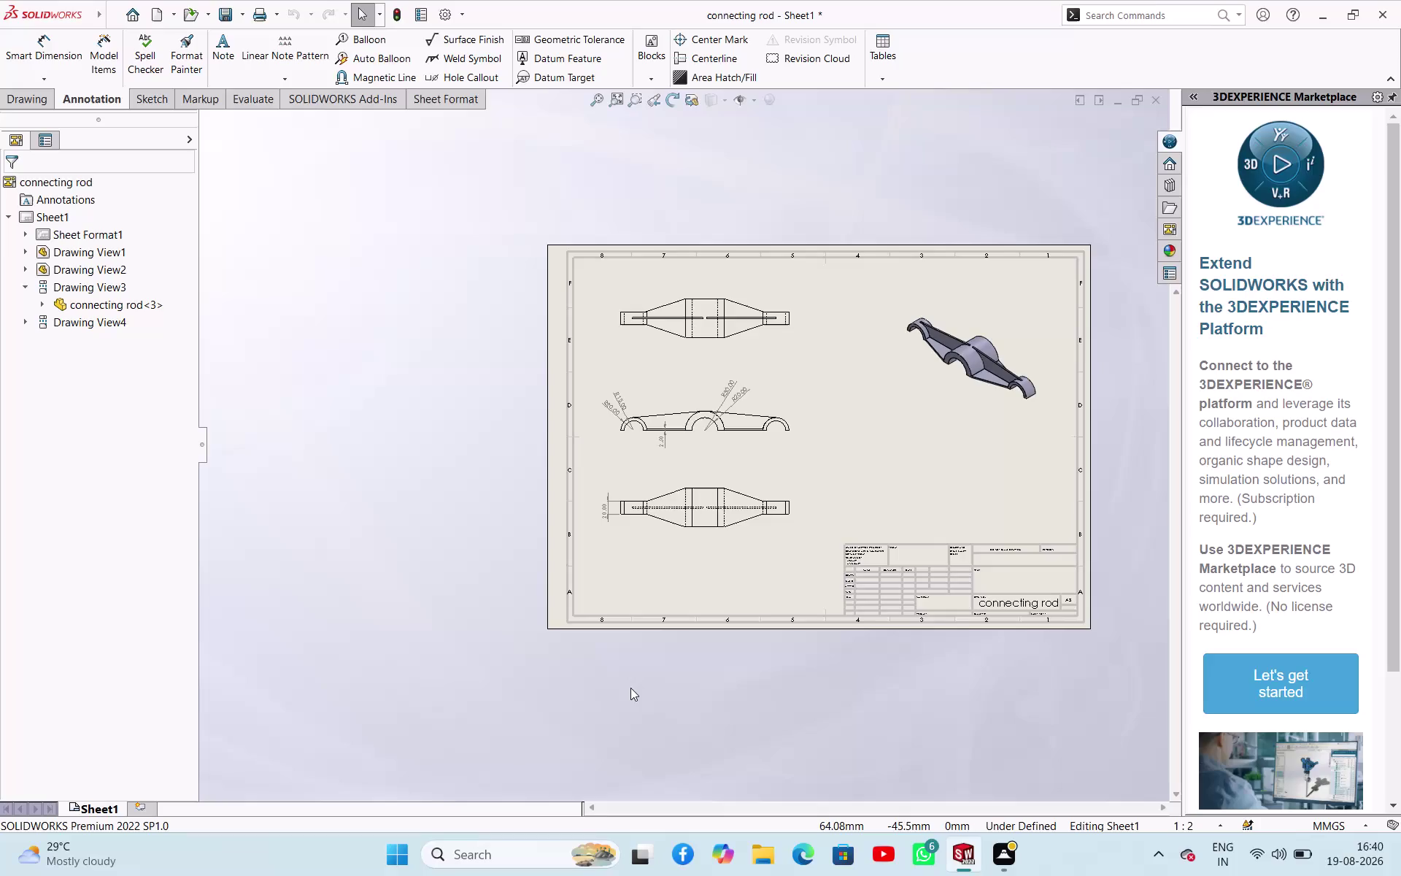
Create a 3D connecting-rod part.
Create a new Part document with Ctrl+N and the Part template.
key(ctrl+n)
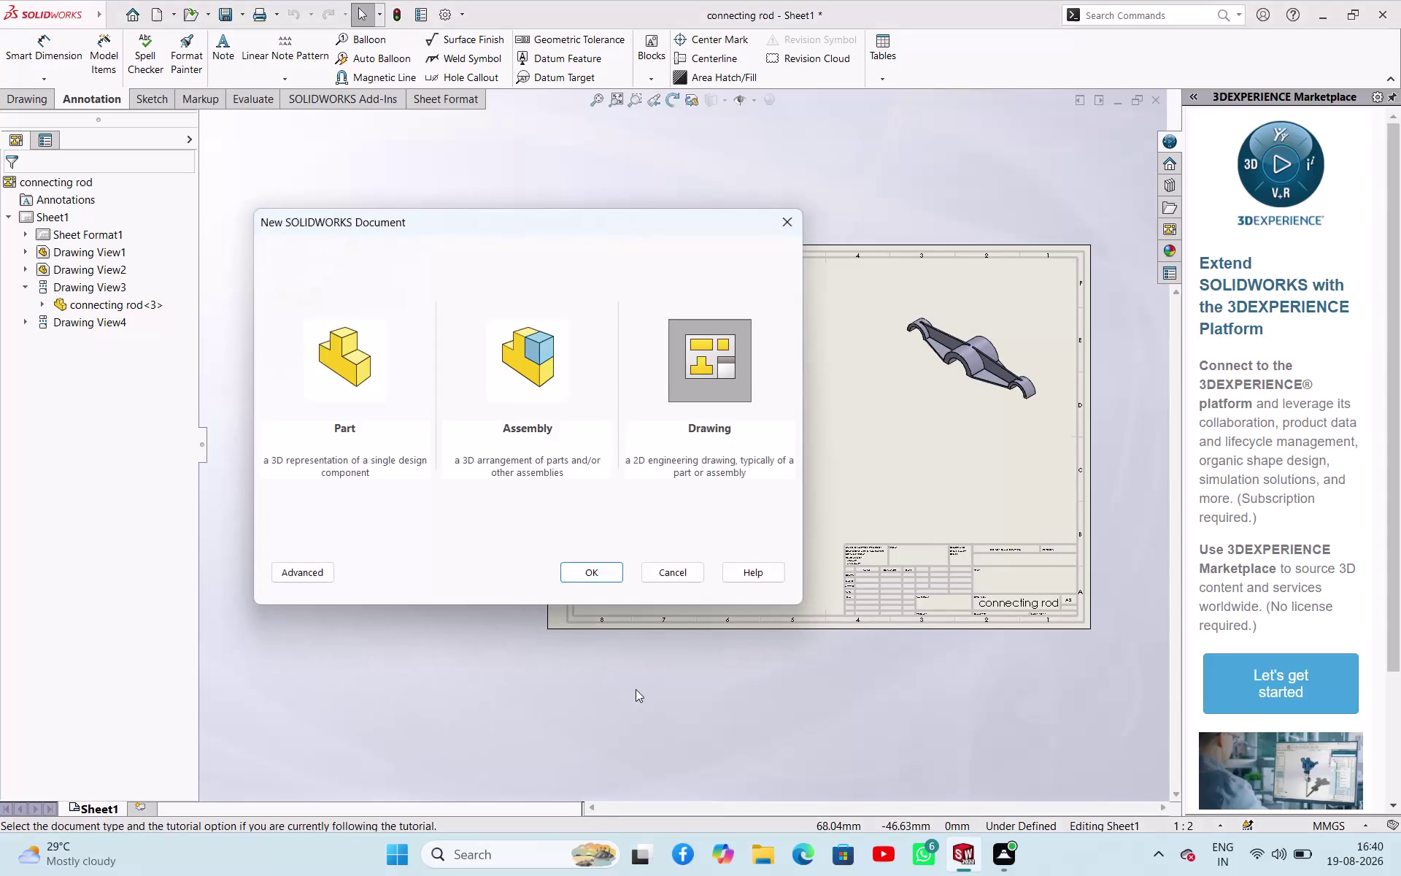
click(319, 376)
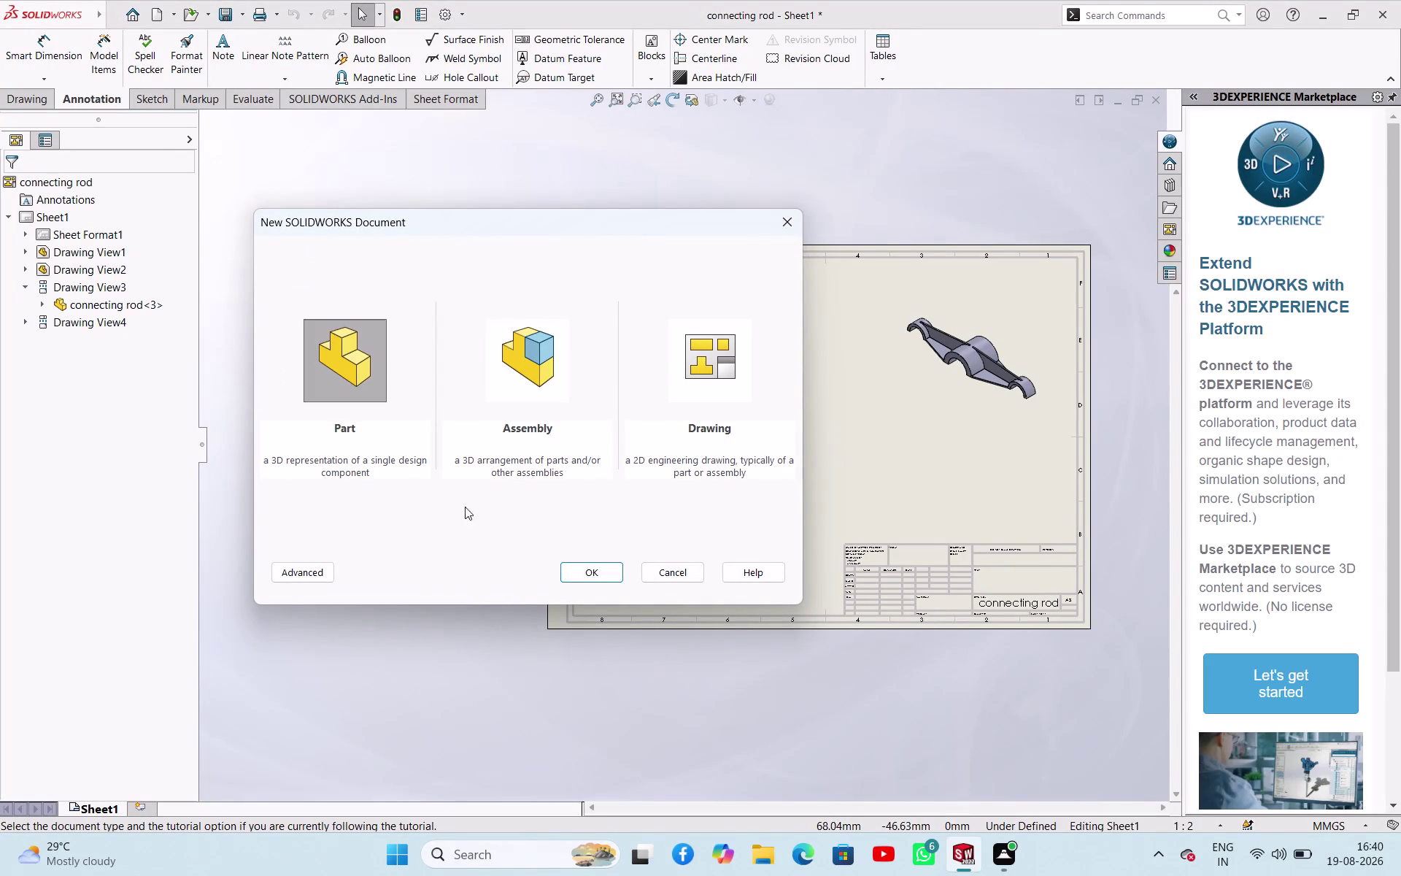
click(571, 565)
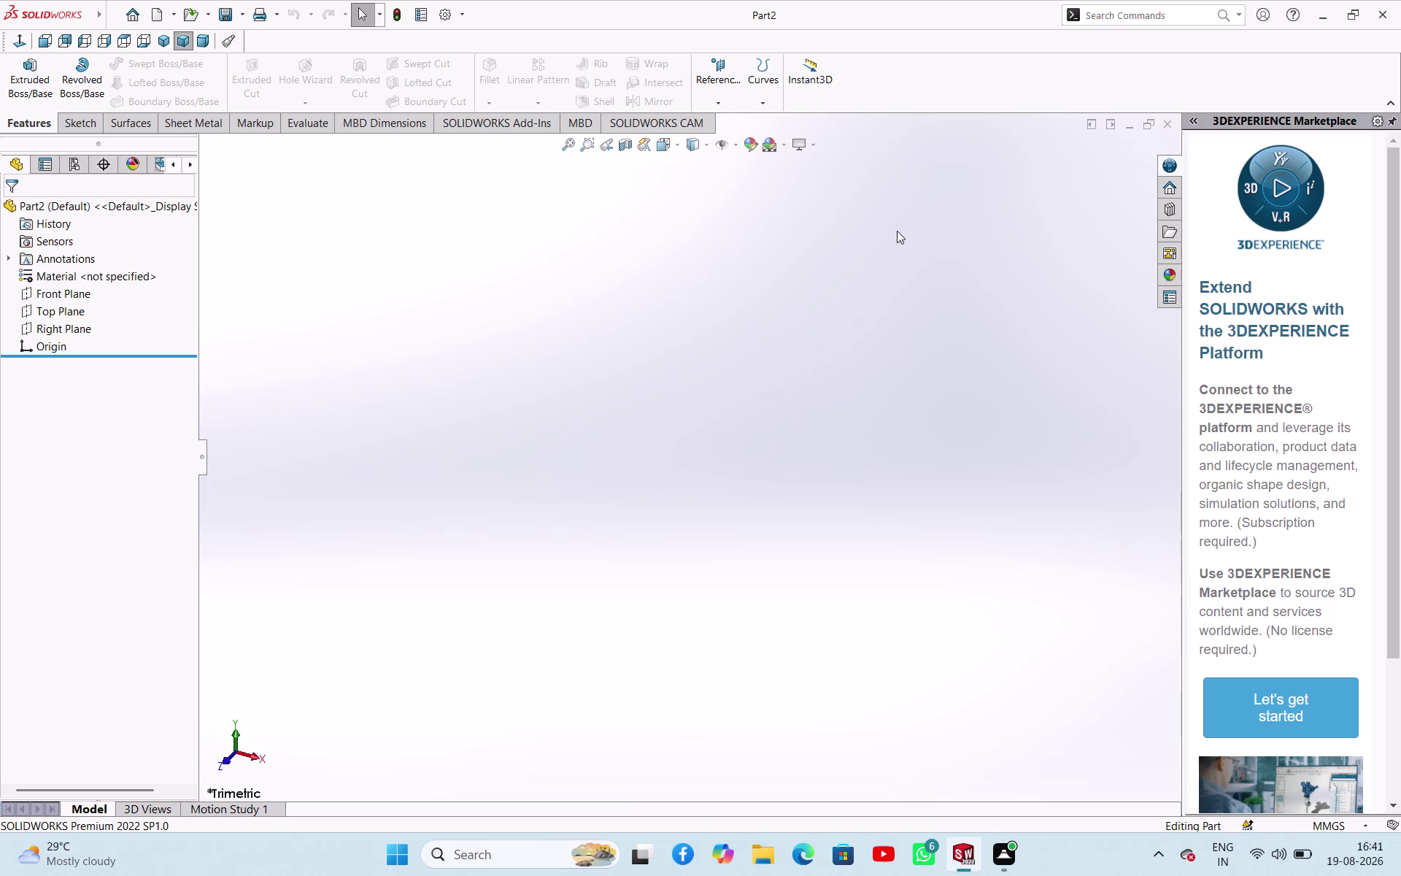
Select the Front Plane of Part2 in the FeatureManager tree.
click(82, 297)
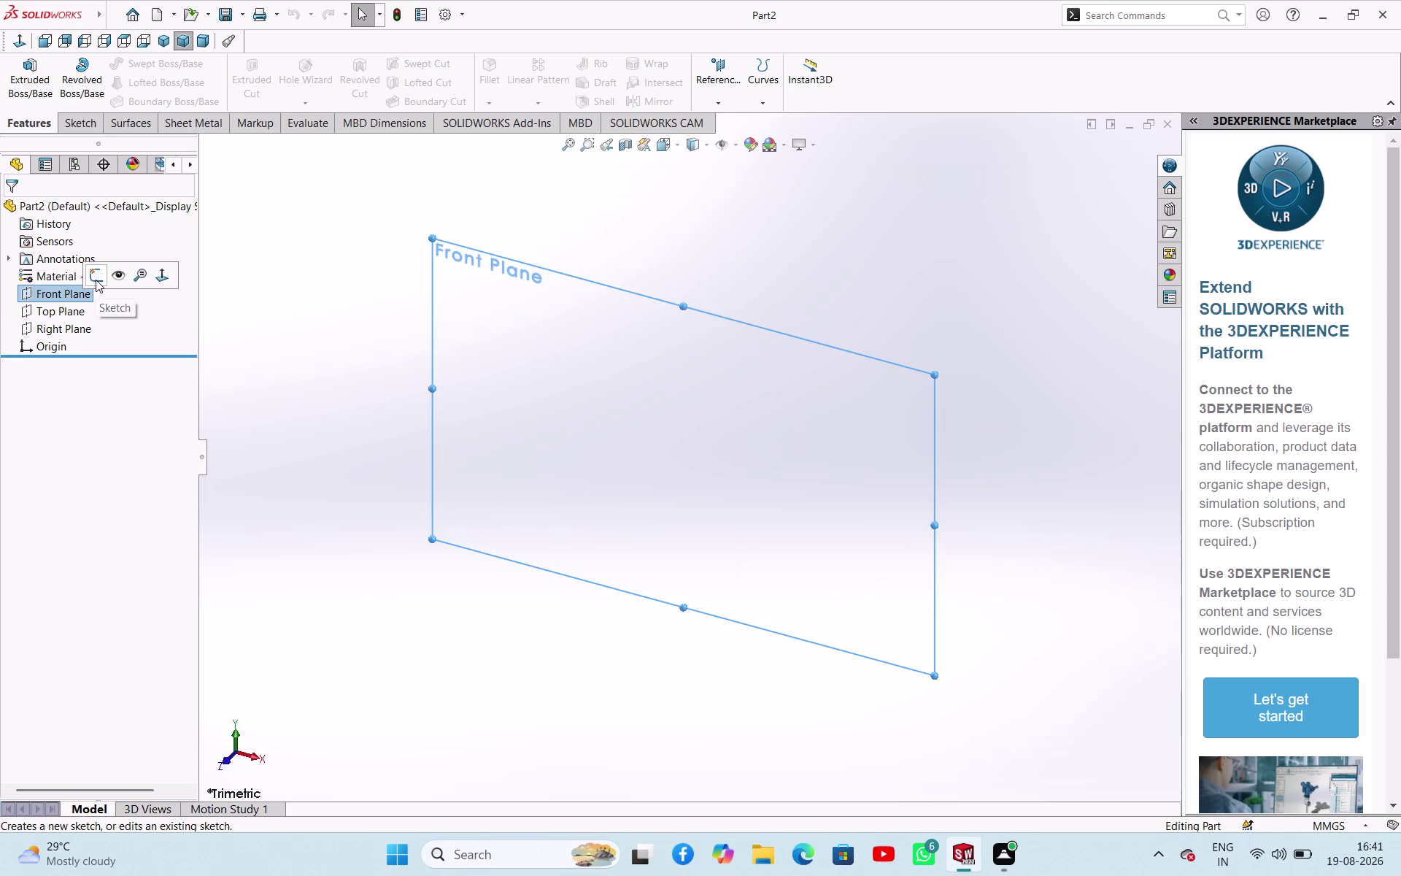
Start Sketch1 on the Front Plane with the Centerline tool active.
click(96, 279)
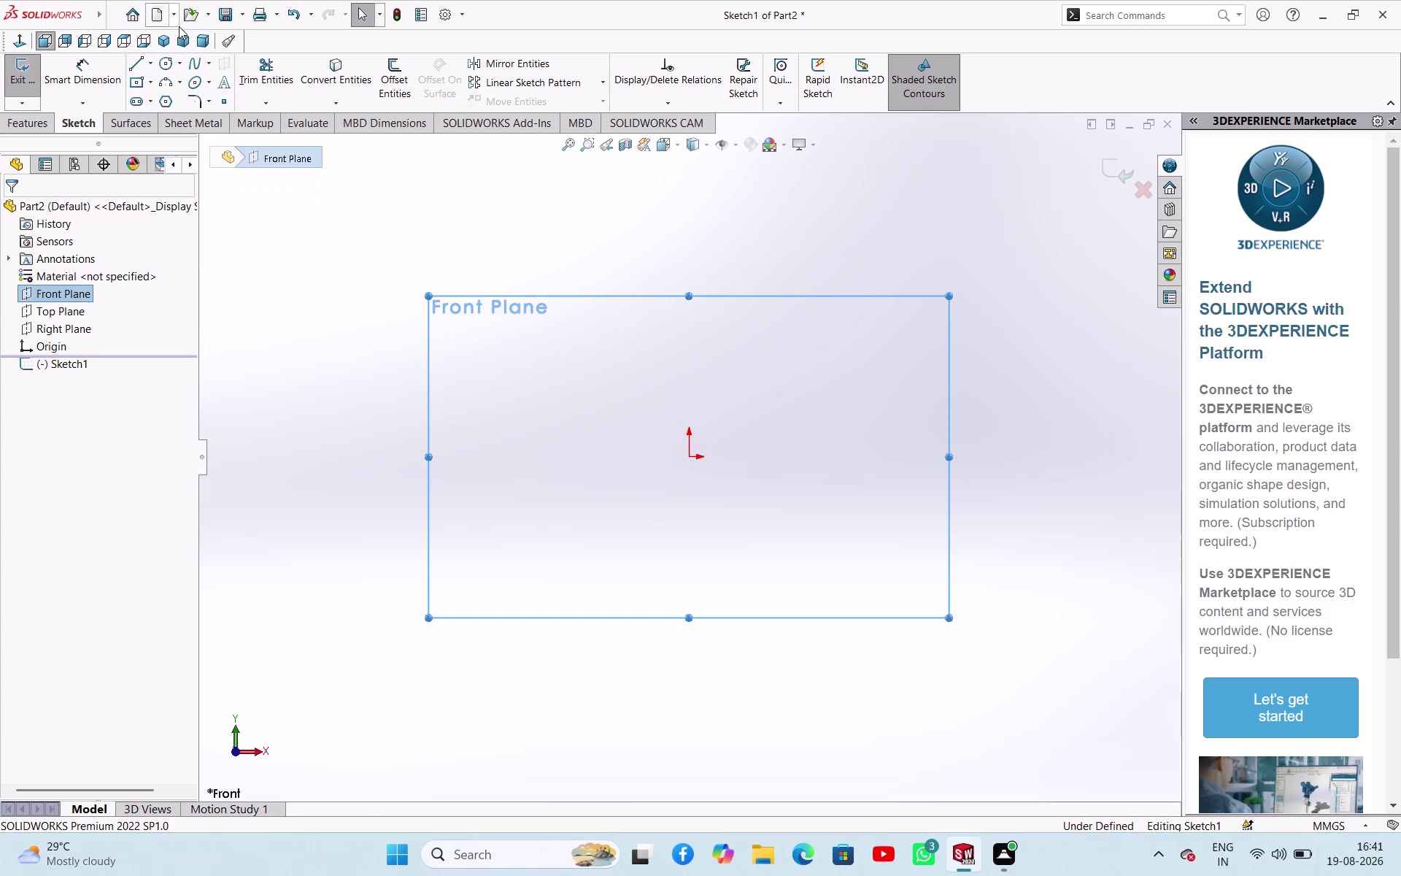
click(149, 72)
click(158, 95)
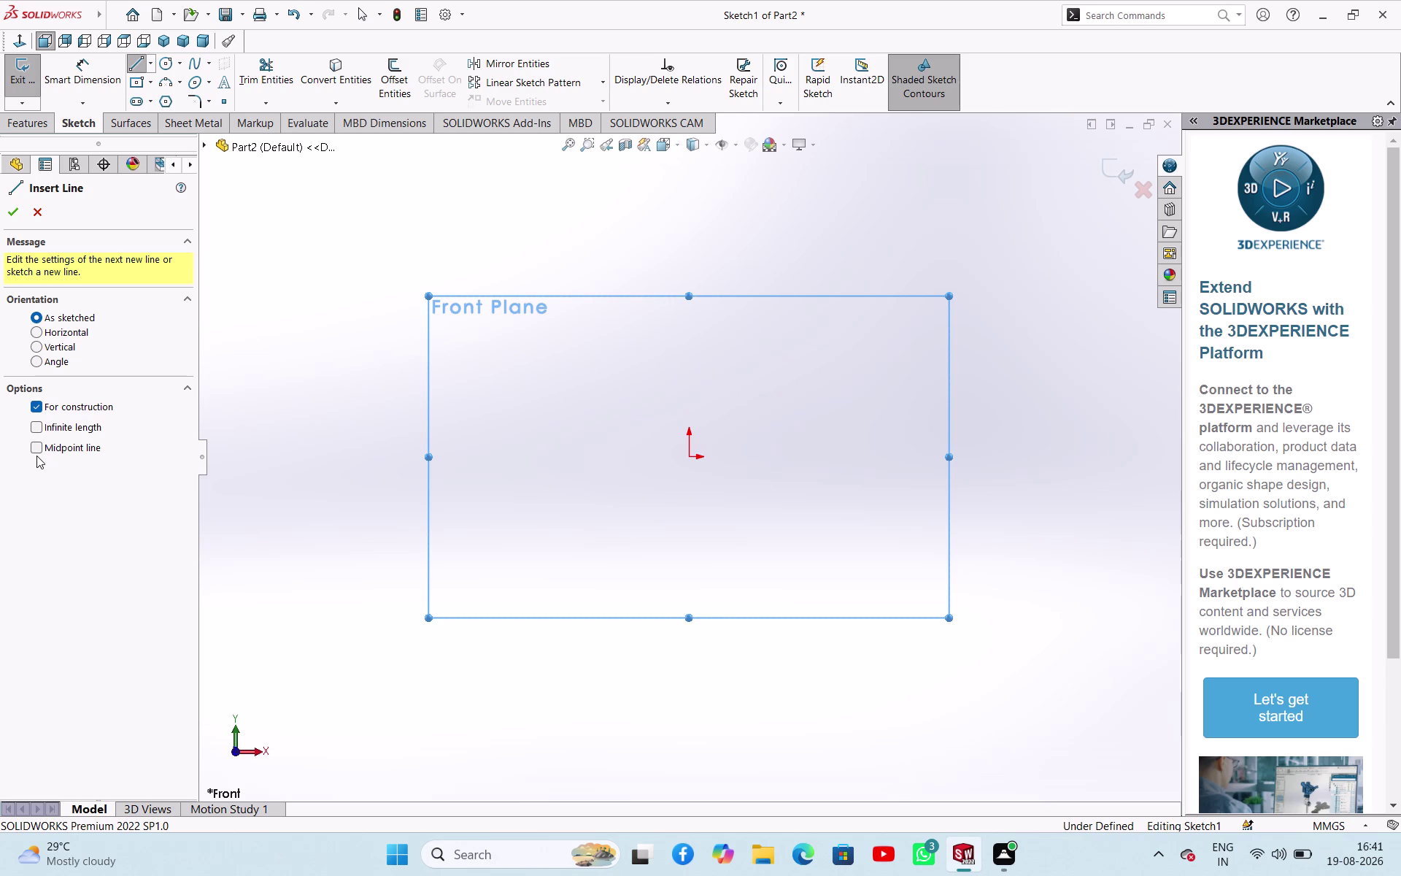
Draw a horizontal midpoint centerline through the origin.
click(38, 449)
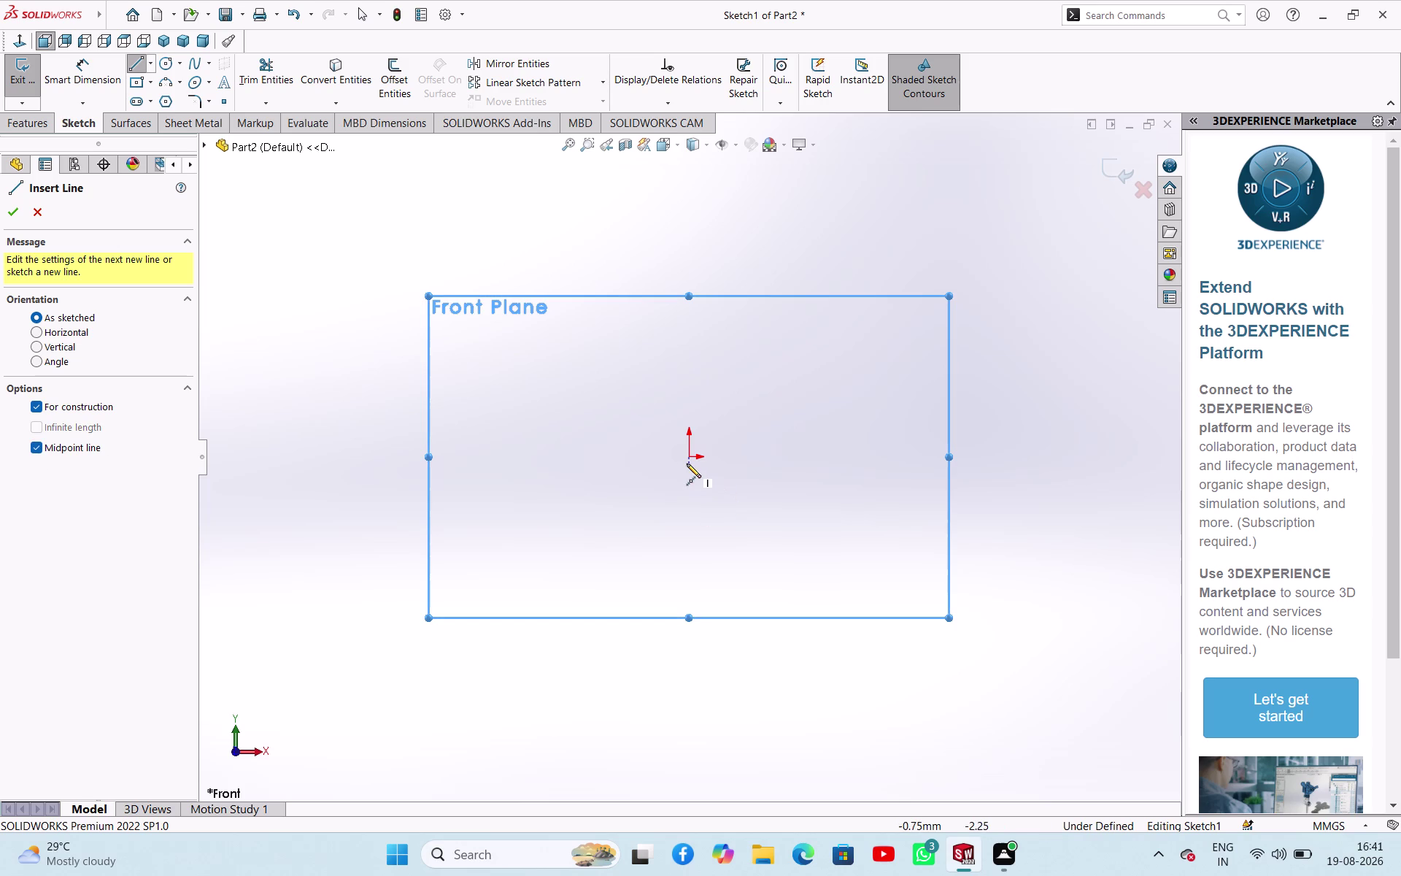
click(687, 458)
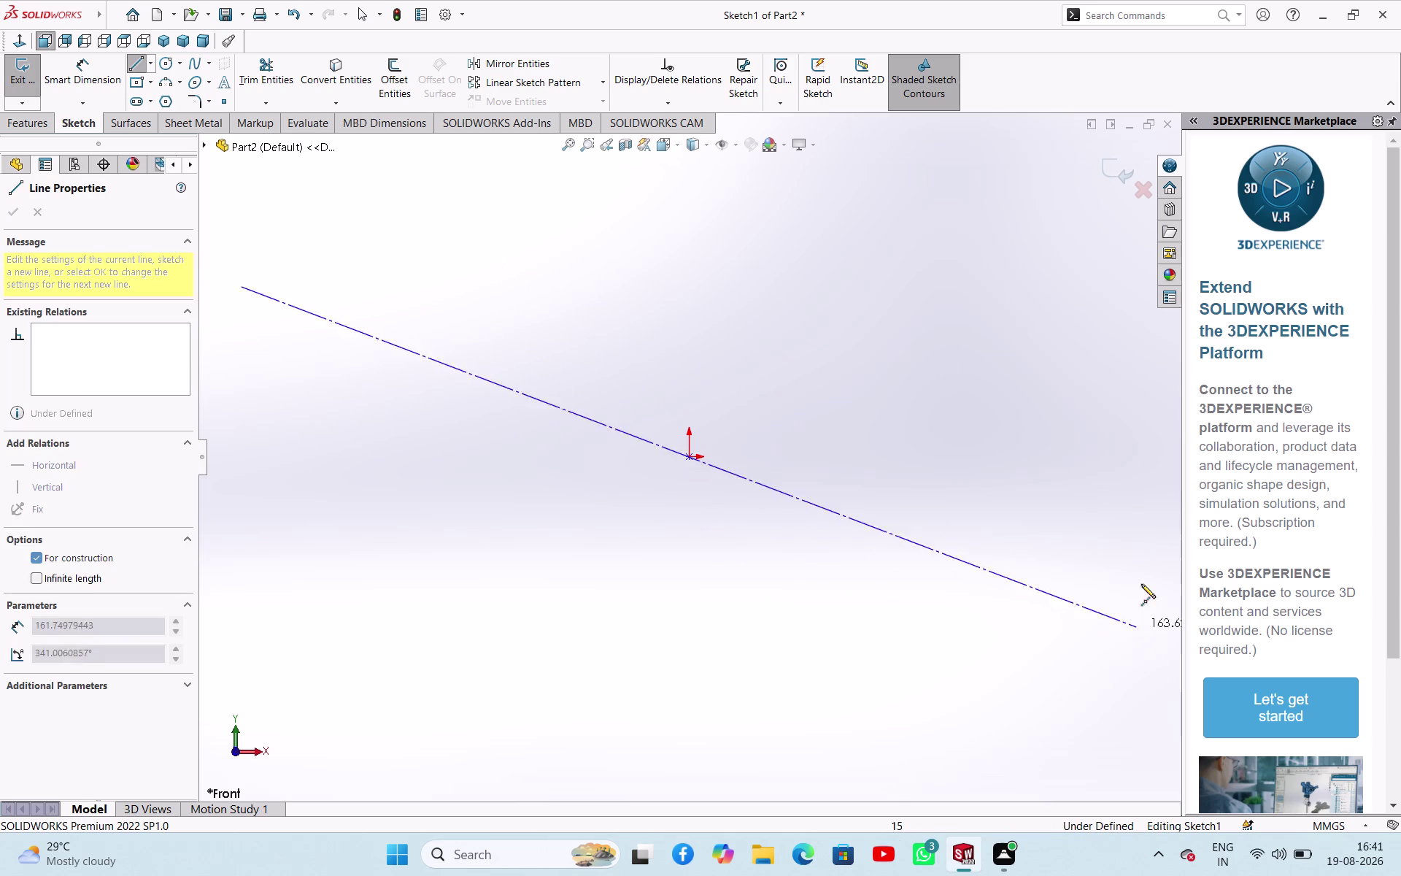
click(1116, 456)
right_click(969, 522)
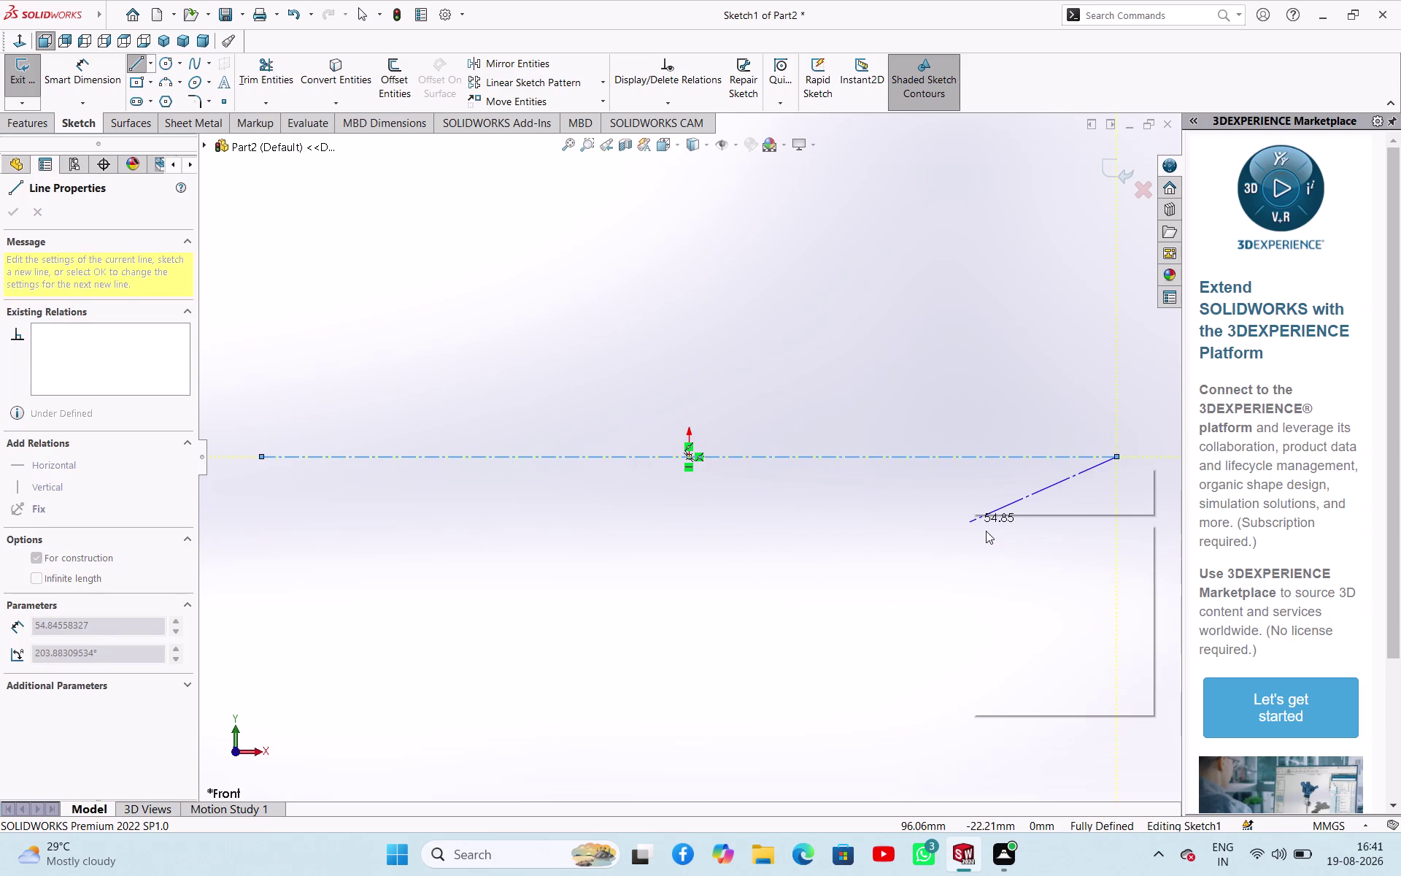
click(986, 532)
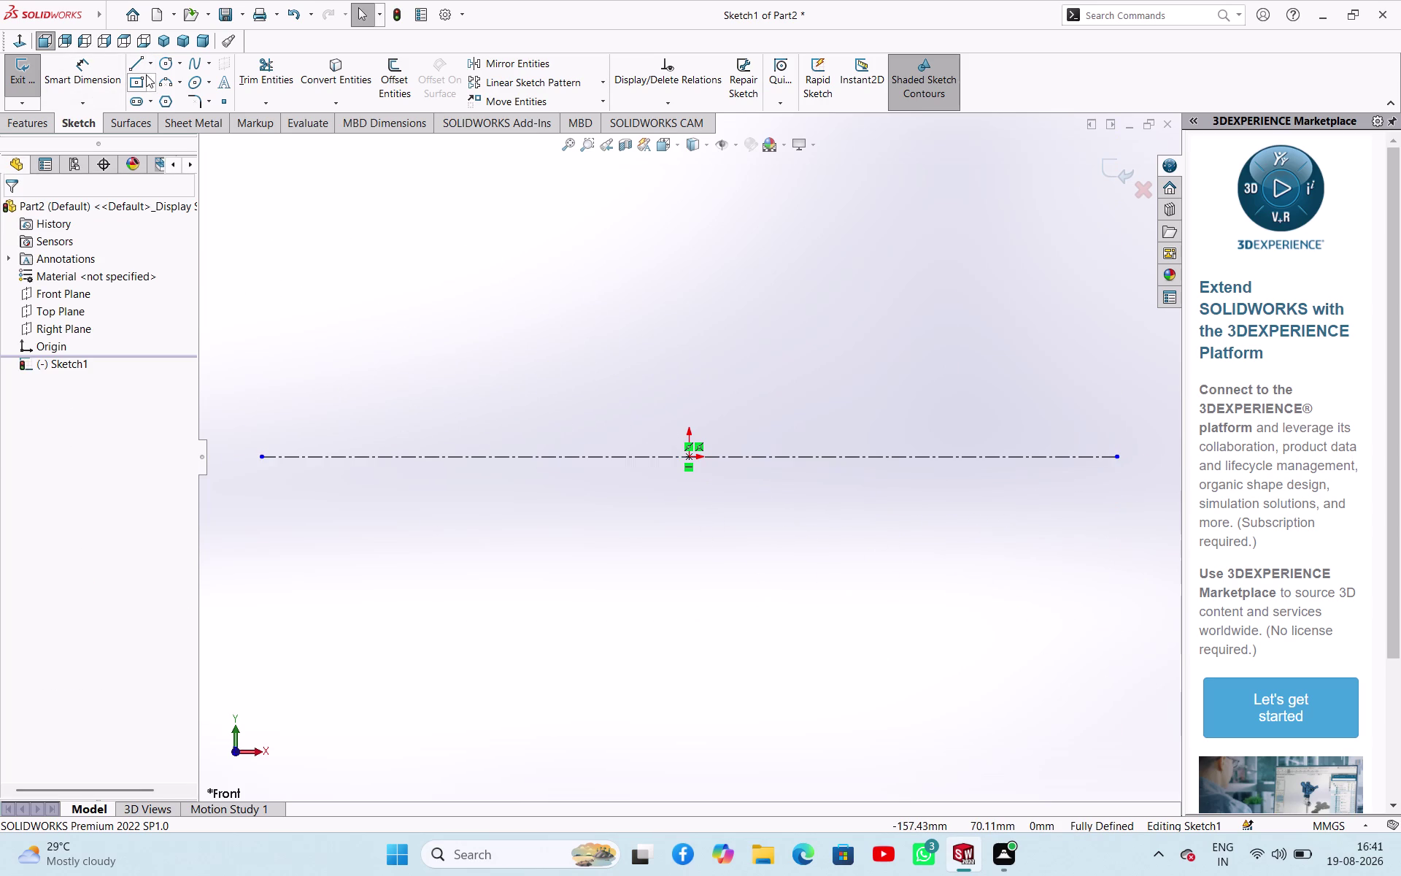
Draw a vertical midpoint centerline through the origin, fully defining the sketch.
click(150, 68)
click(159, 99)
click(38, 441)
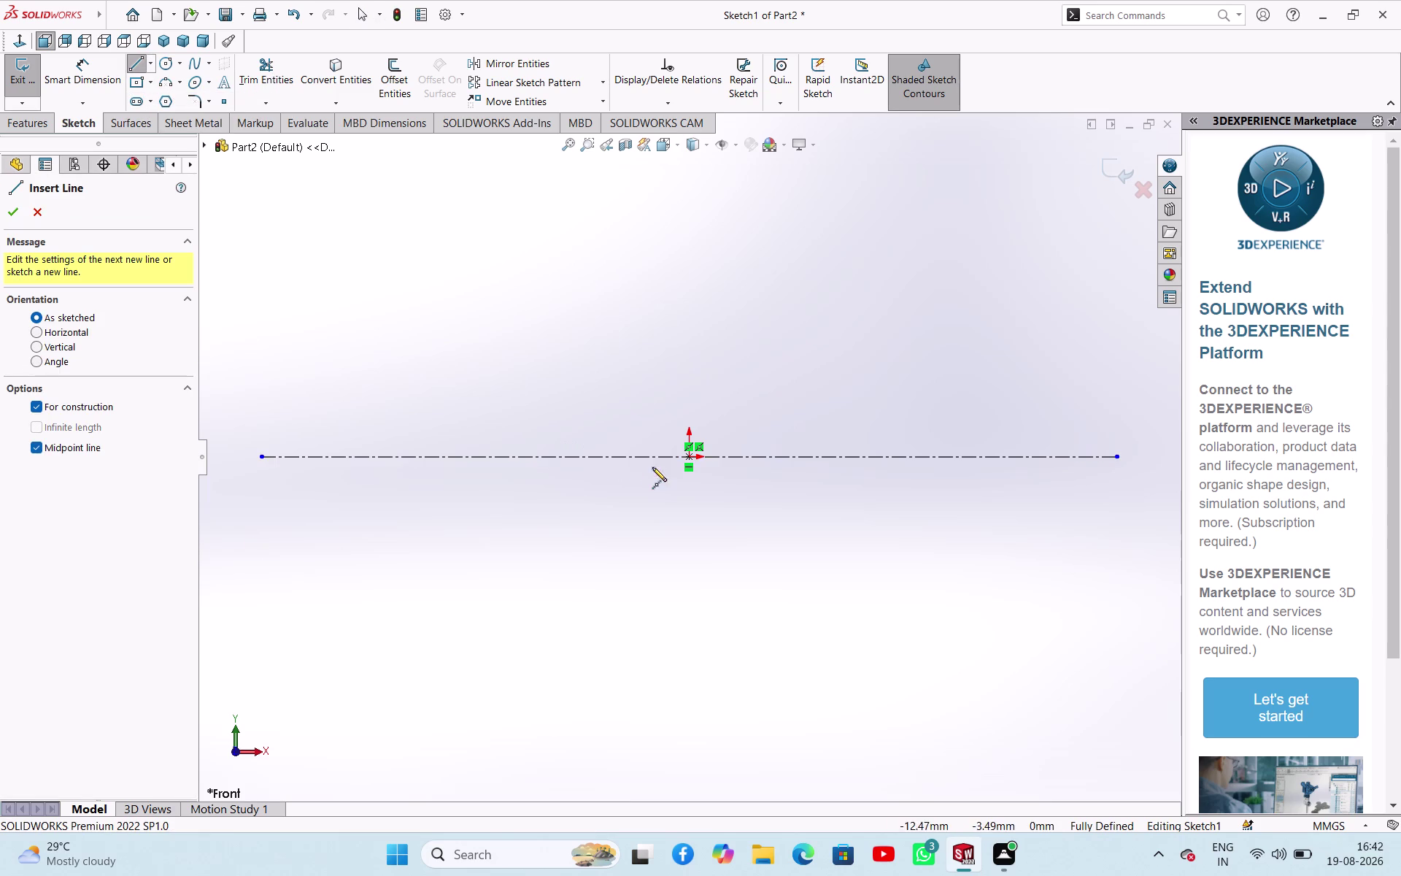
click(688, 458)
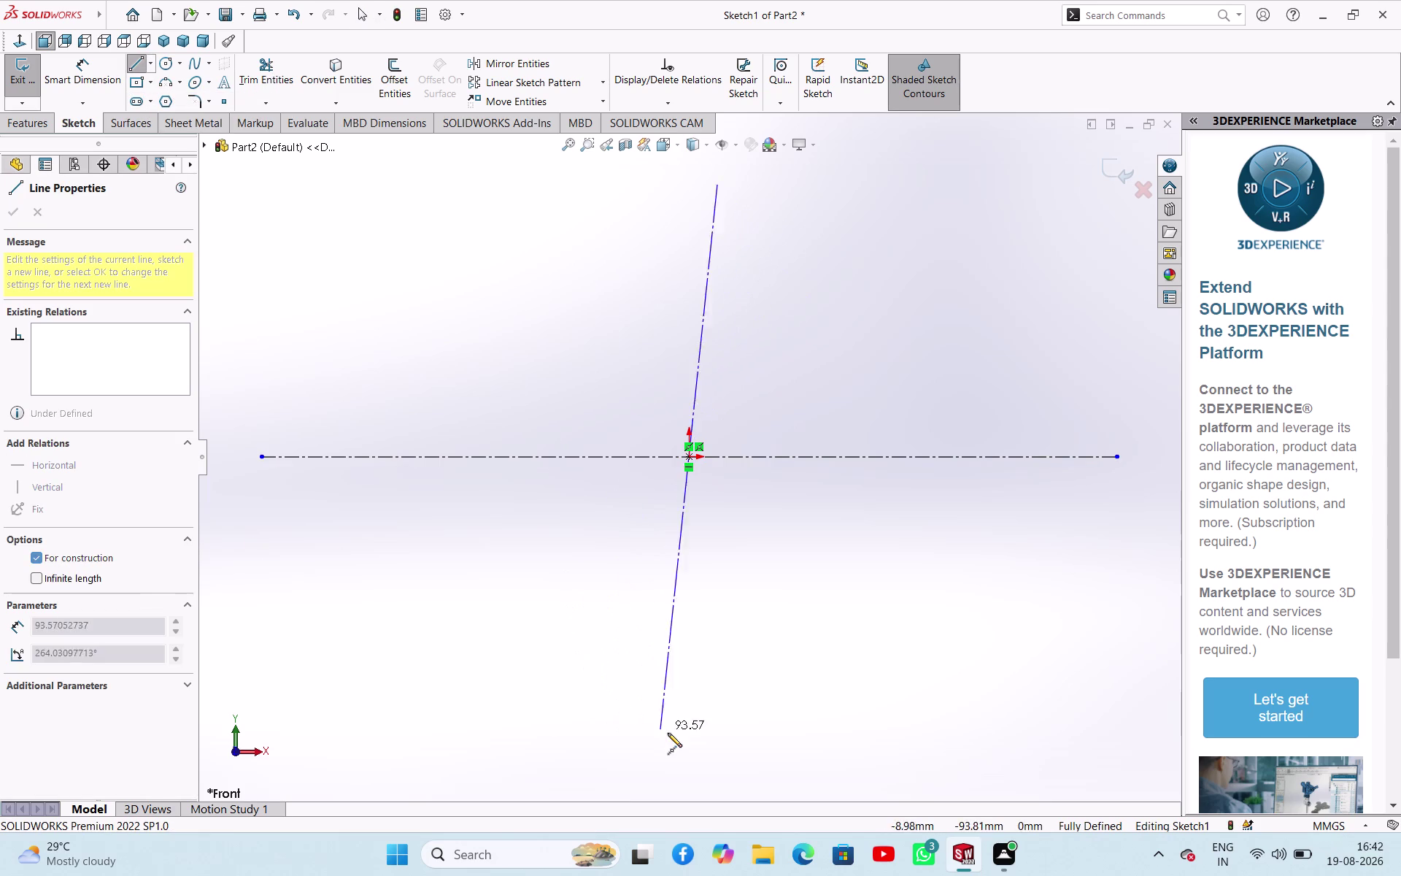
click(689, 740)
right_click(723, 648)
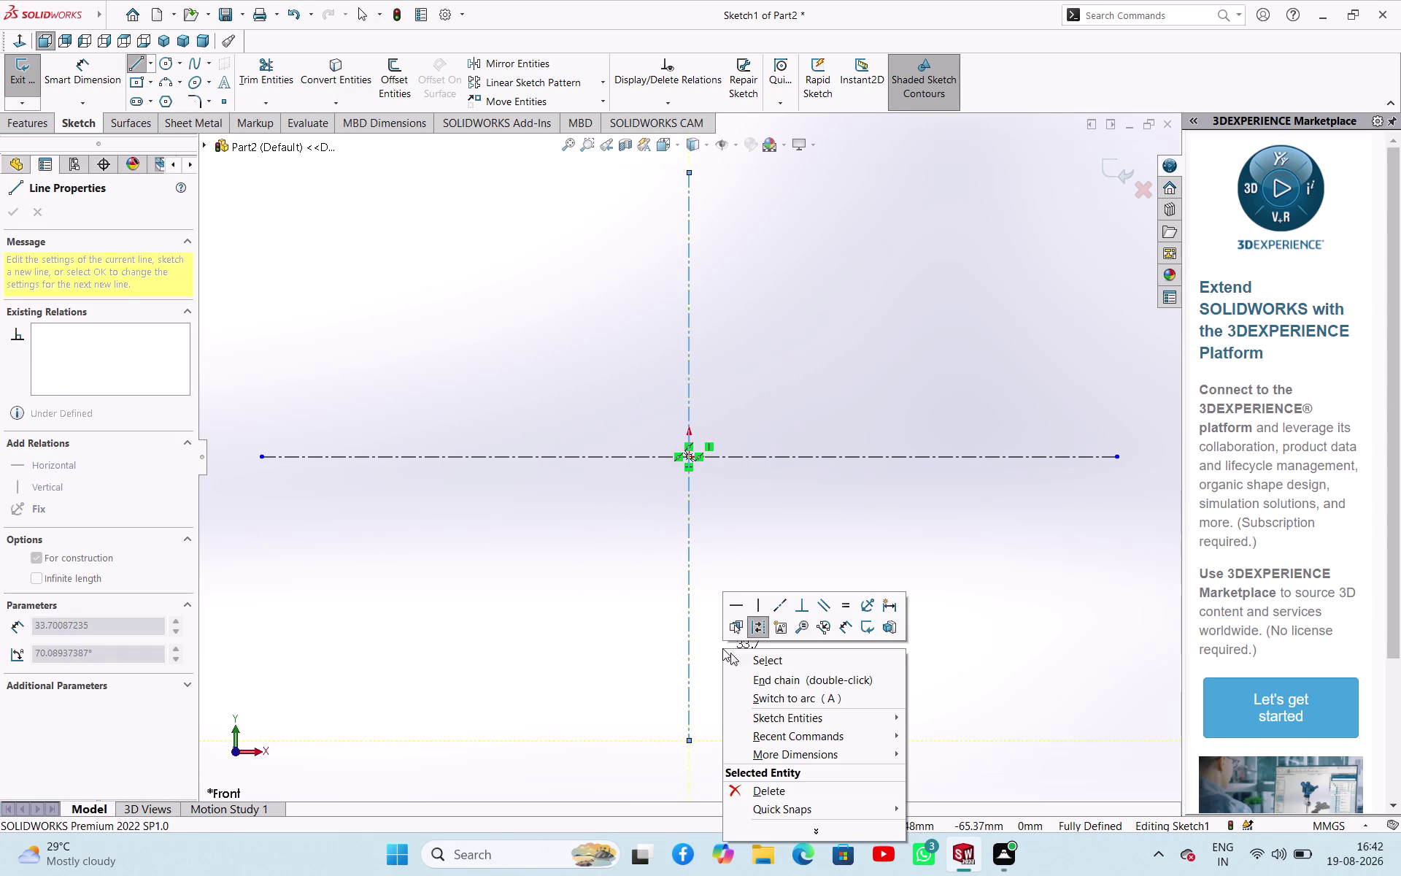
click(729, 659)
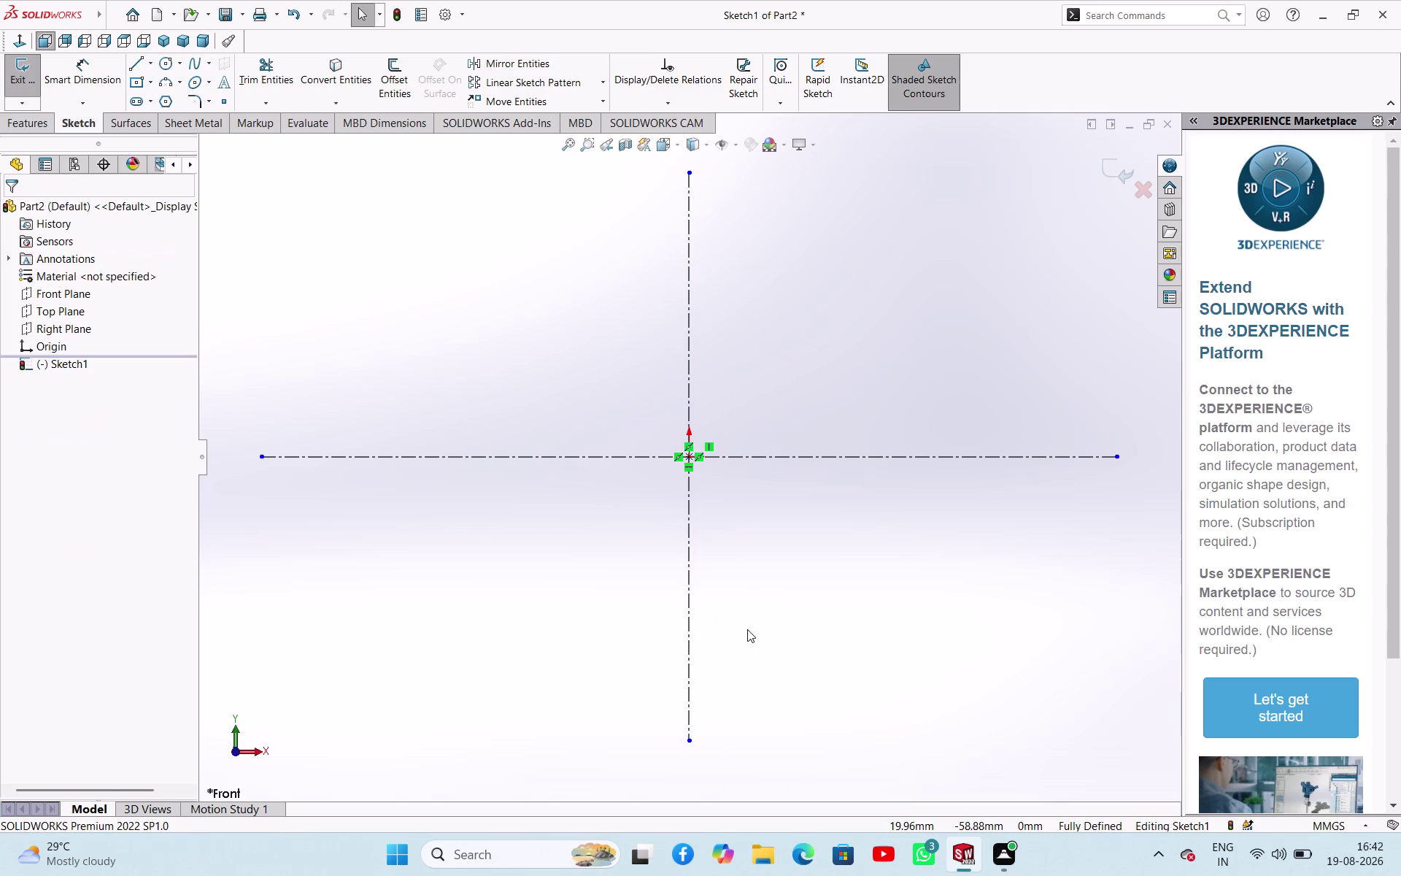